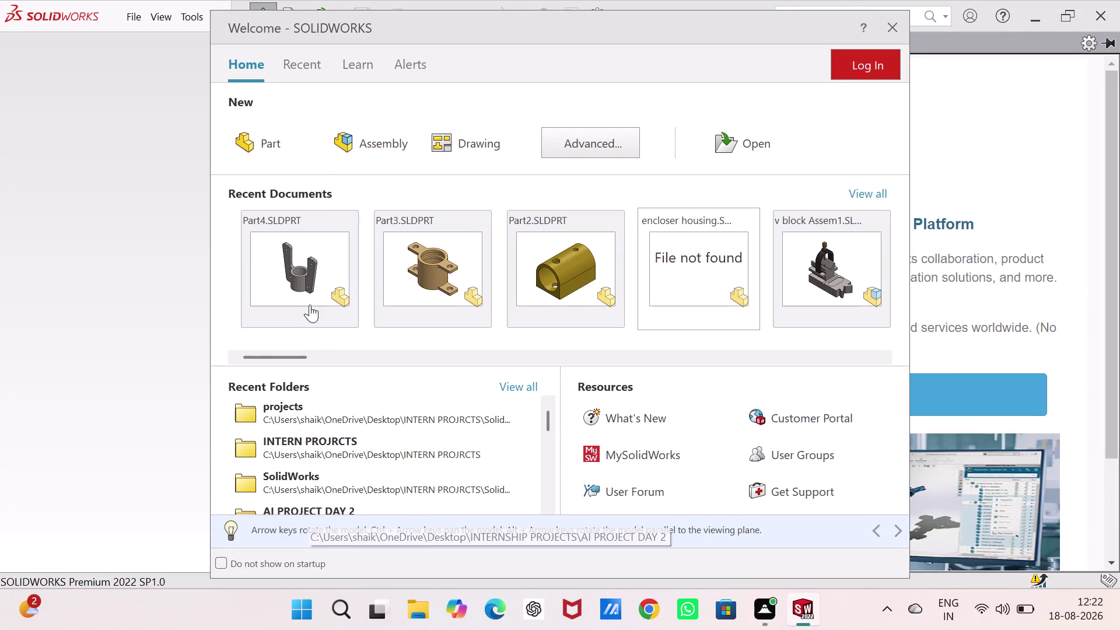
Create blank part Part1, then show and dismiss the Windows Start menu's power options.
click(311, 146)
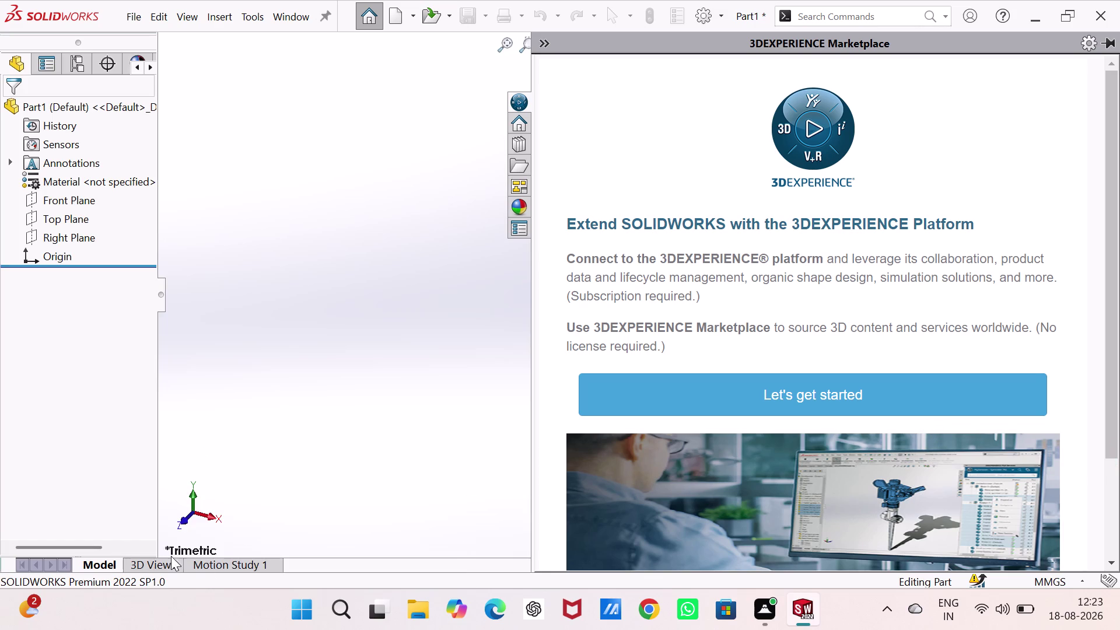
click(282, 404)
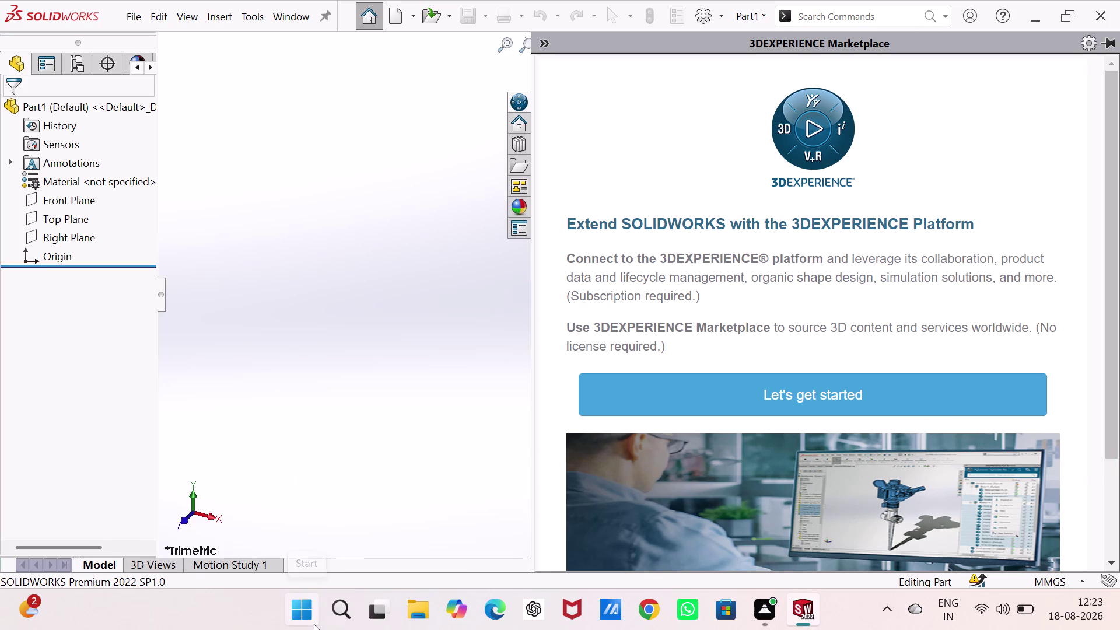
click(308, 615)
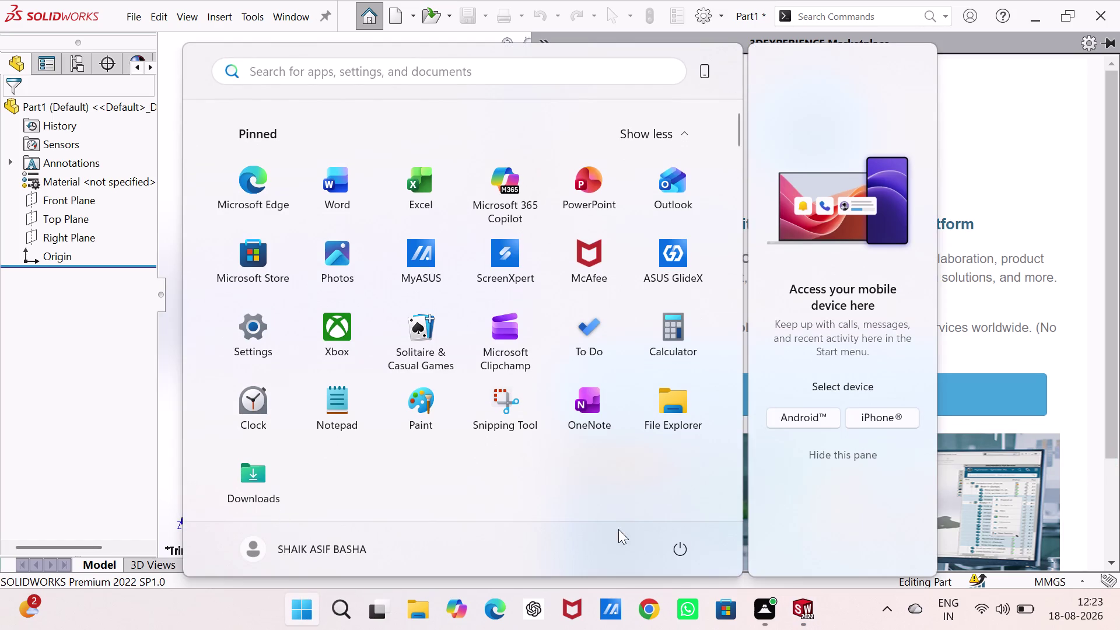
click(688, 549)
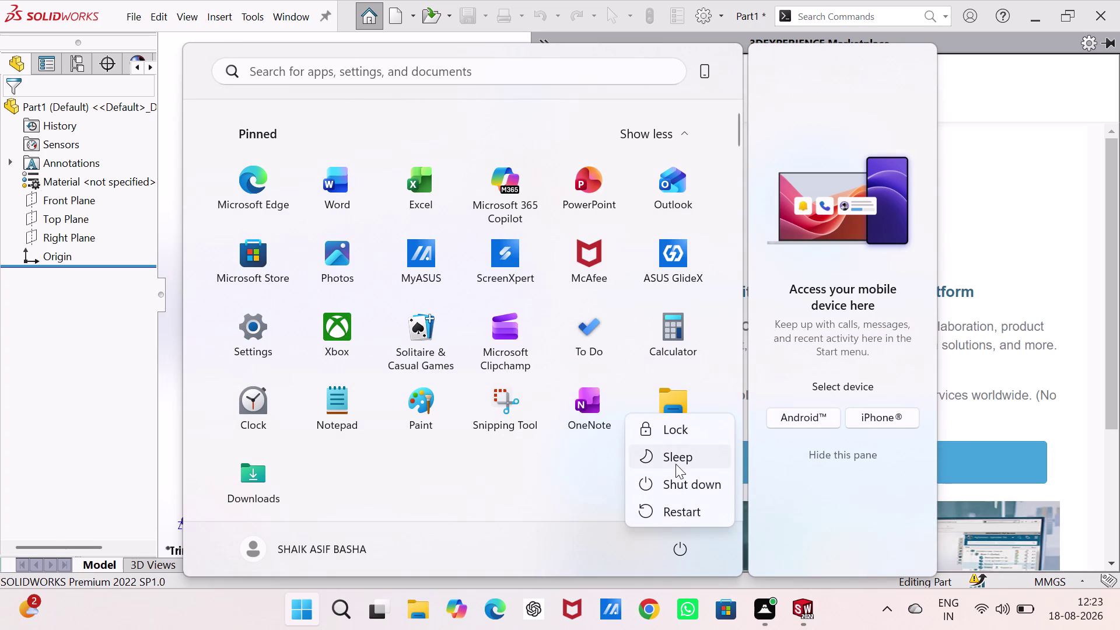
click(675, 464)
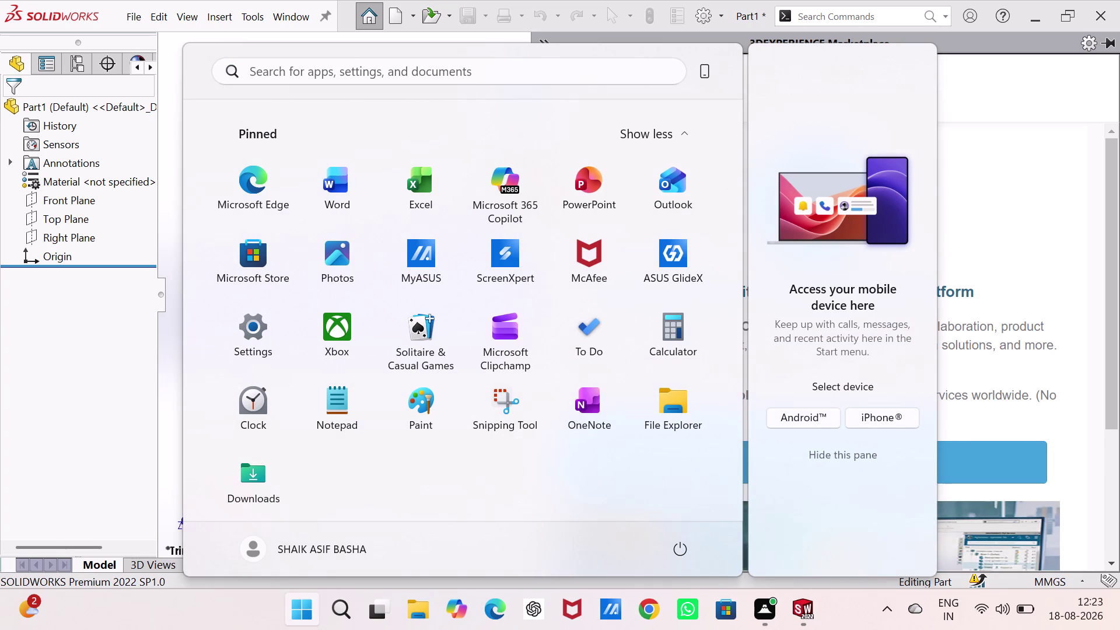